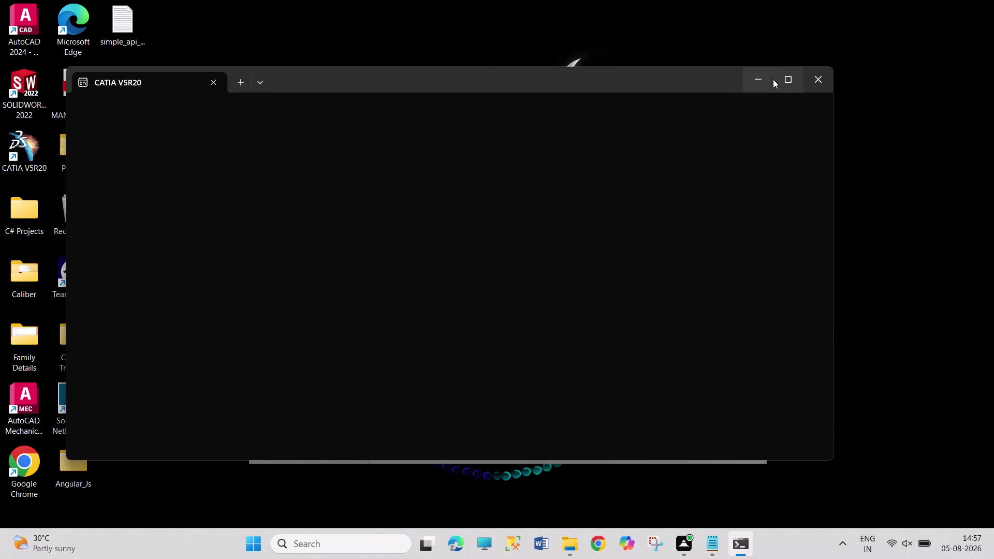
Minimize the empty CATIA V5R20 console window to reveal the Fuji recorder.
click(811, 80)
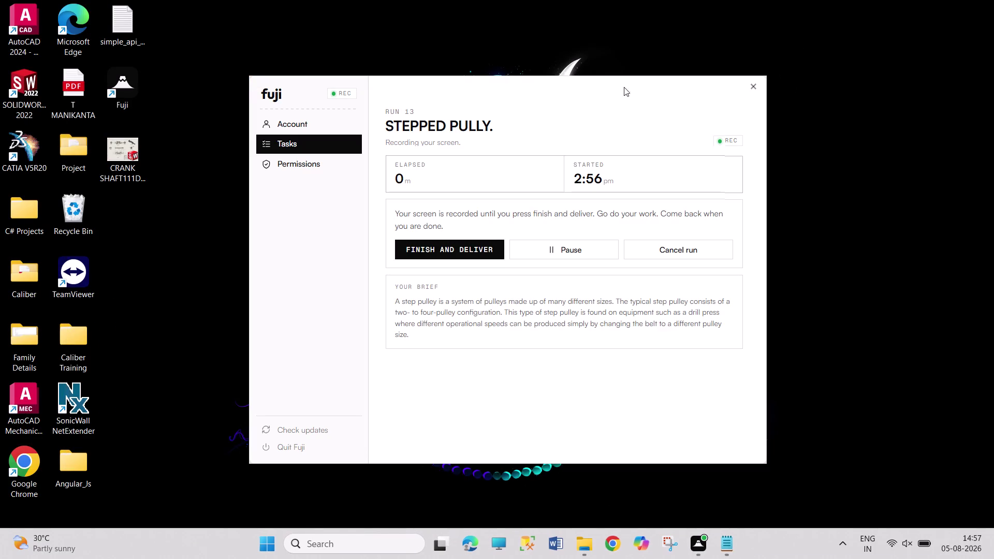